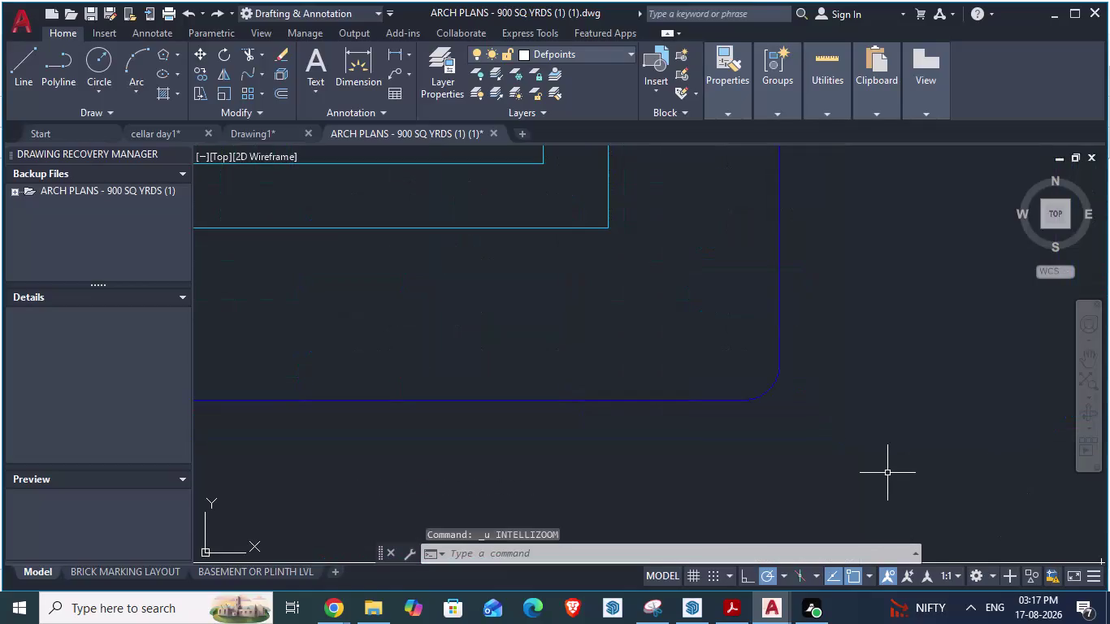
Undo the earlier fillet on the boundary corner.
key(ctrl+z)
scroll(up, 3)
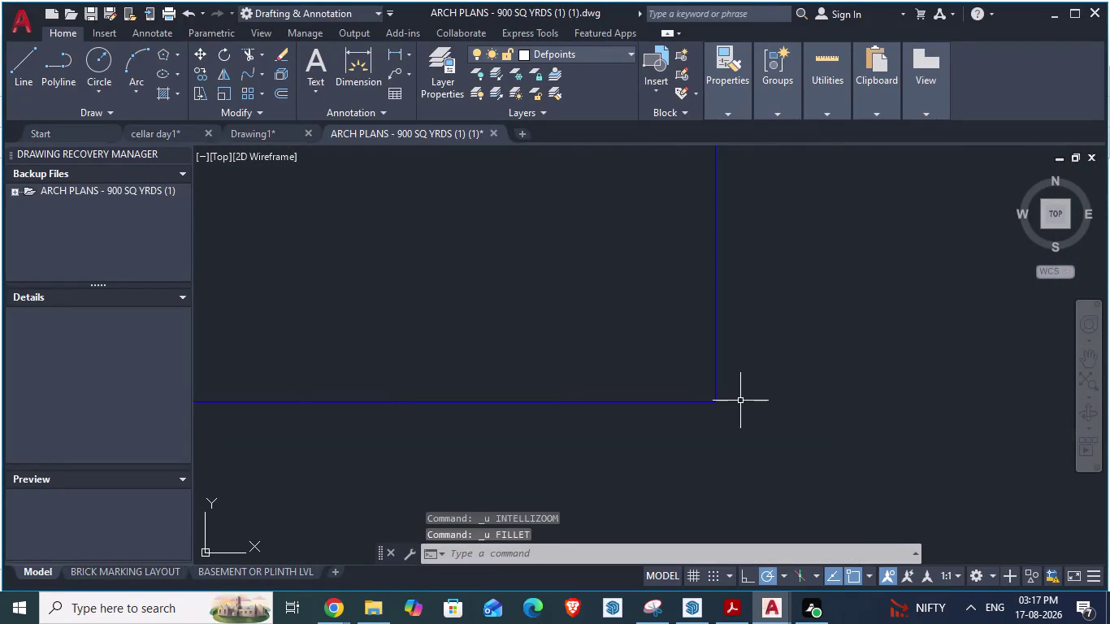
text(tr)
key(Return)
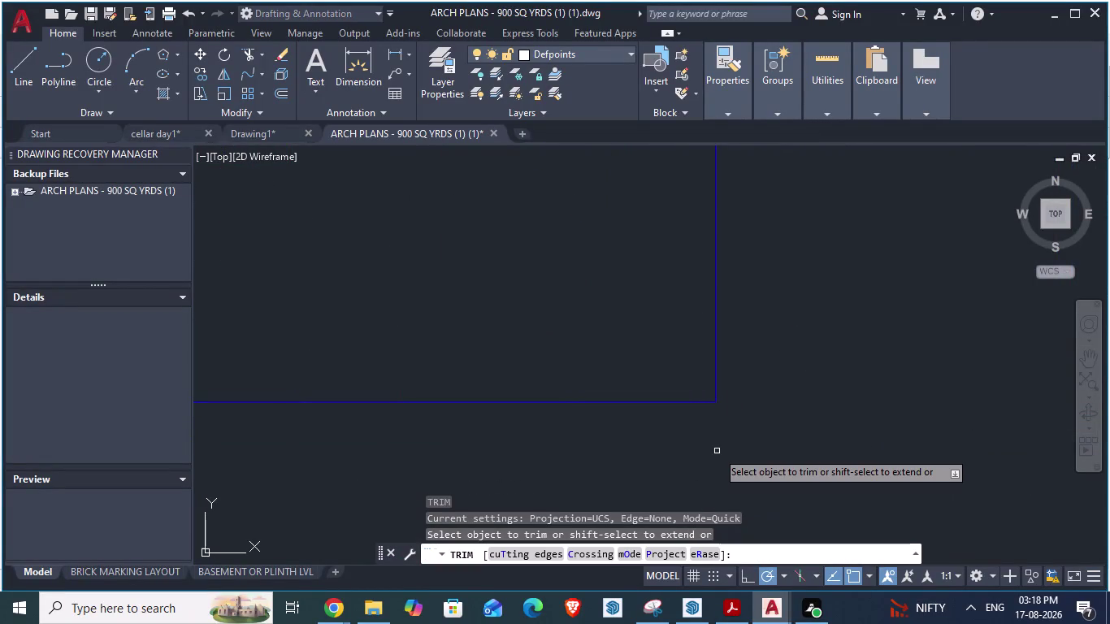
key(Escape)
Start FILLET with No trim mode and a 5" radius.
key(f)
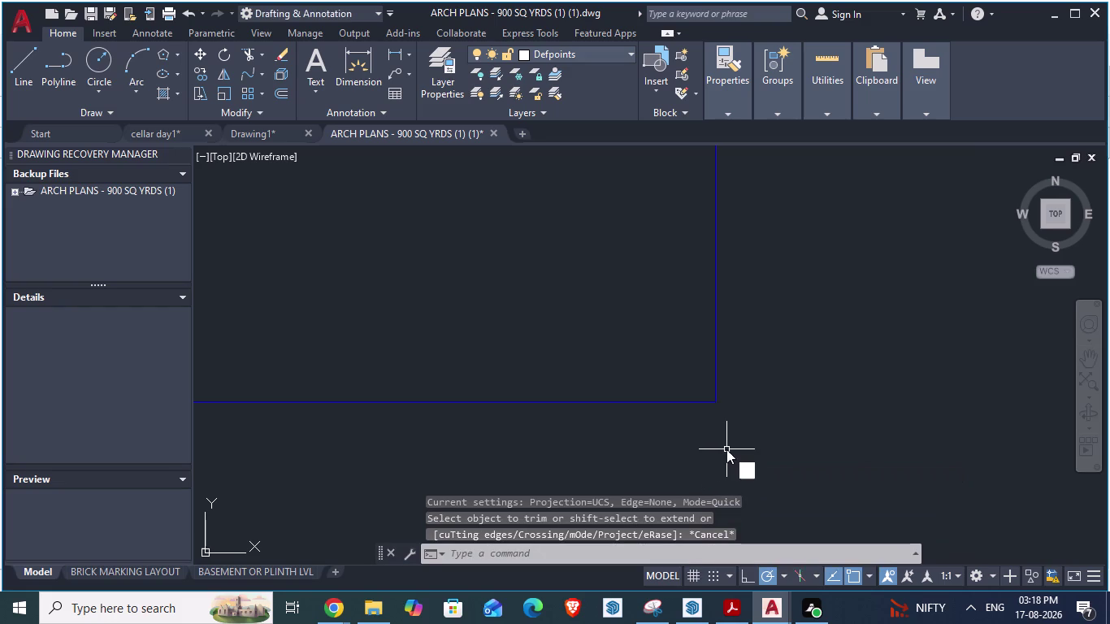
key(Return)
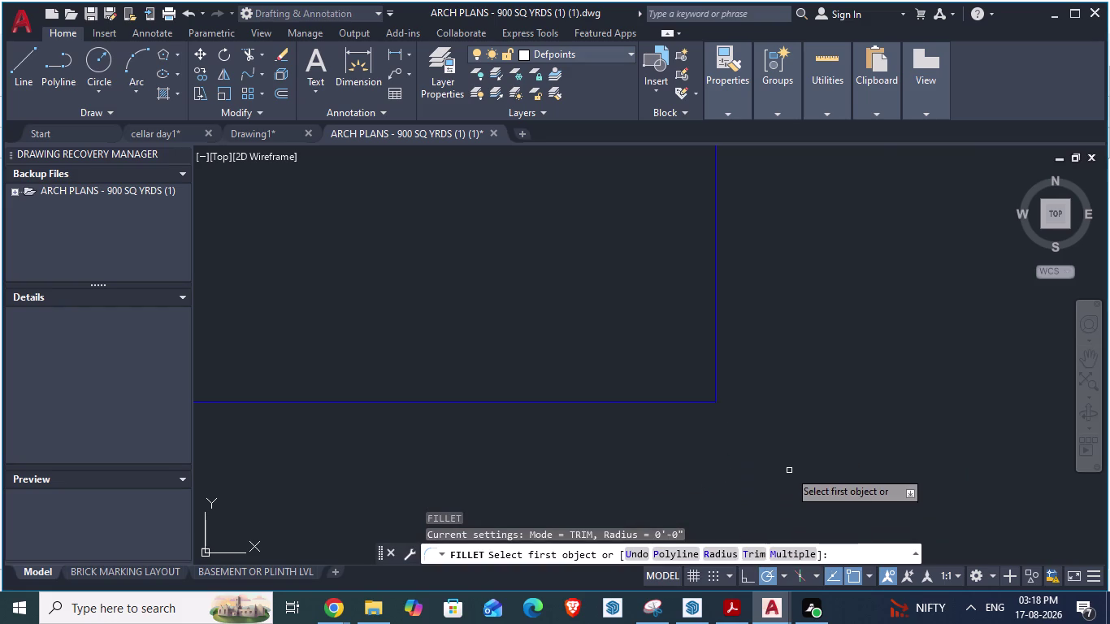
key(t)
key(Return)
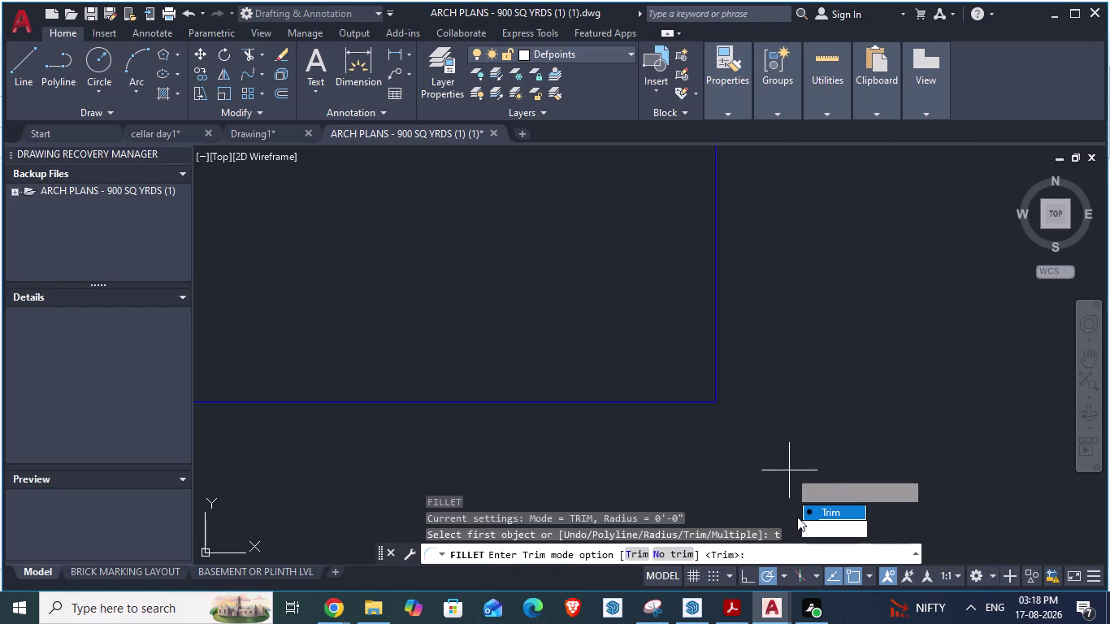
drag(820, 526, 789, 470)
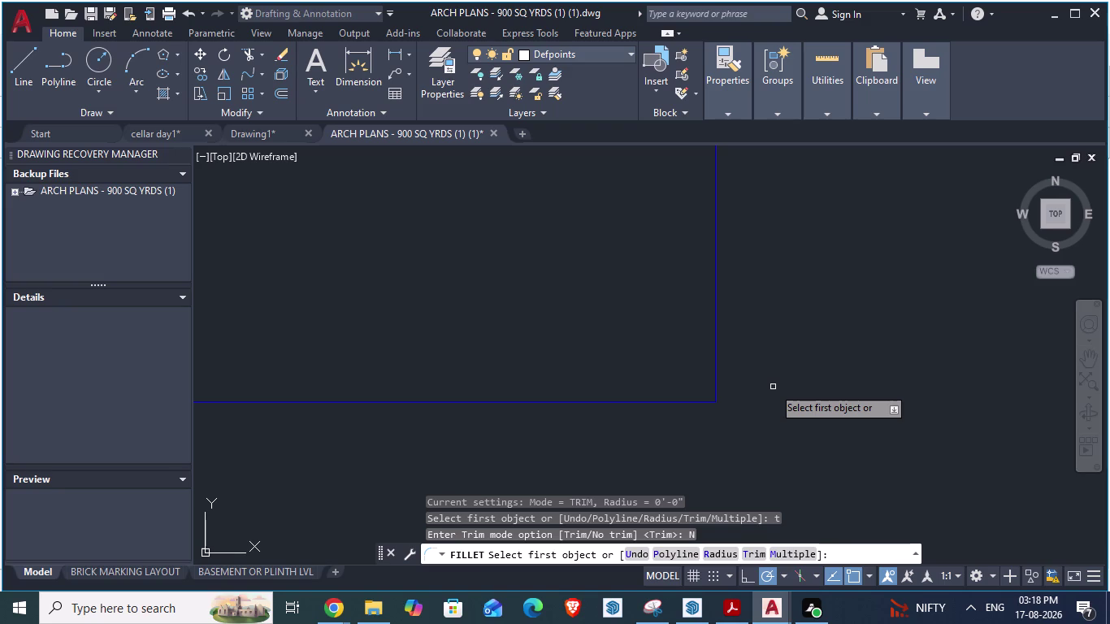
key(r)
key(Return)
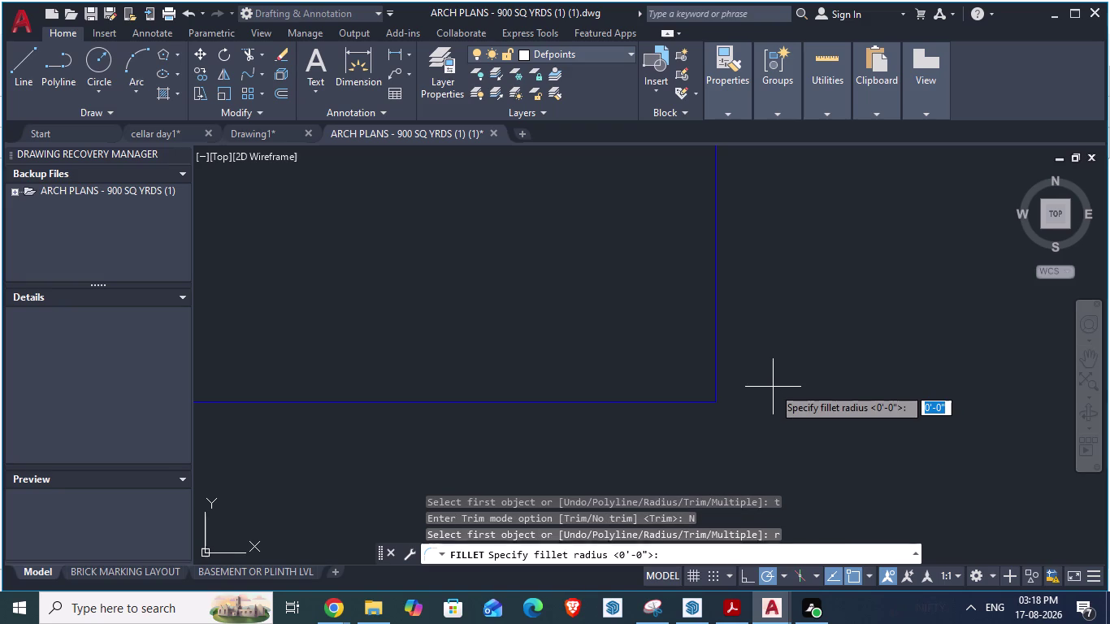
text(5")
key(Return)
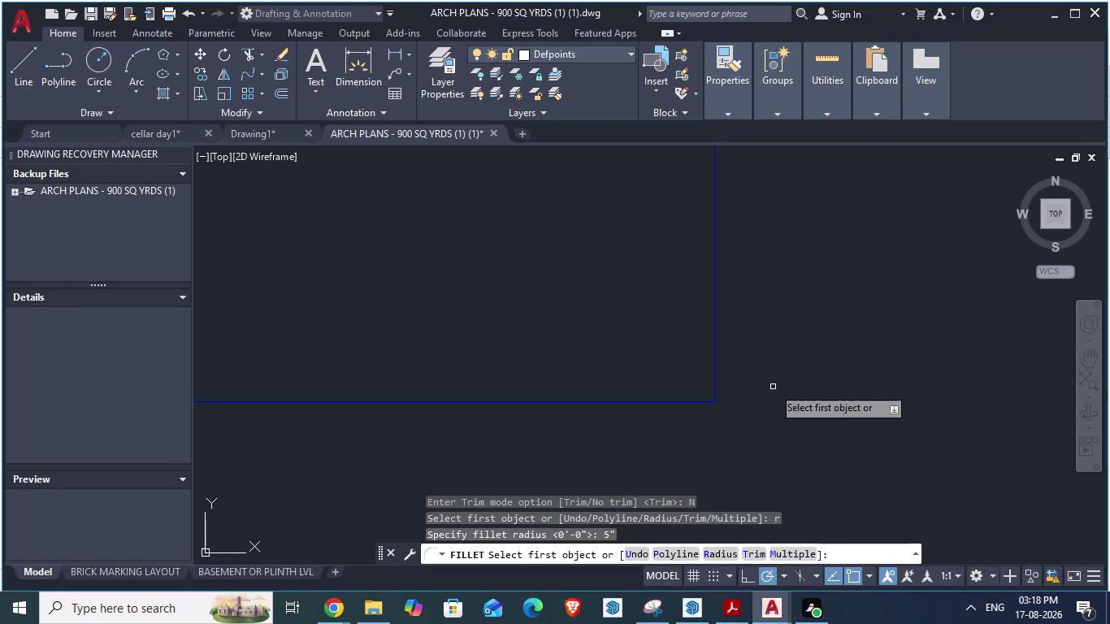
Fillet the corner between the vertical and bottom boundary edges.
click(717, 366)
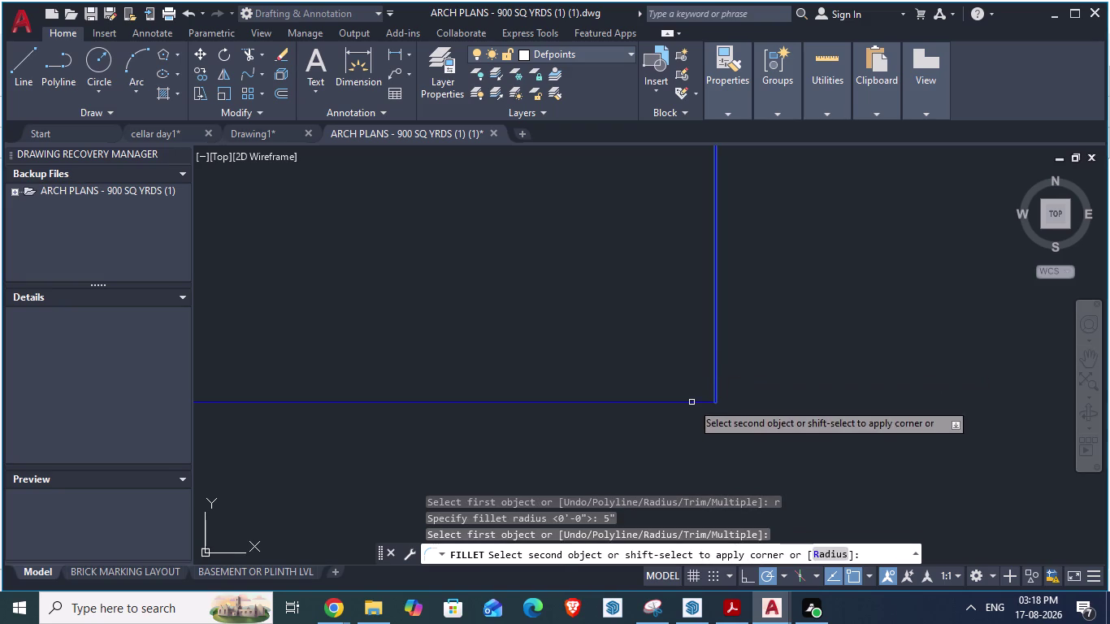
click(691, 401)
scroll(down, 3)
scroll(down, 3)
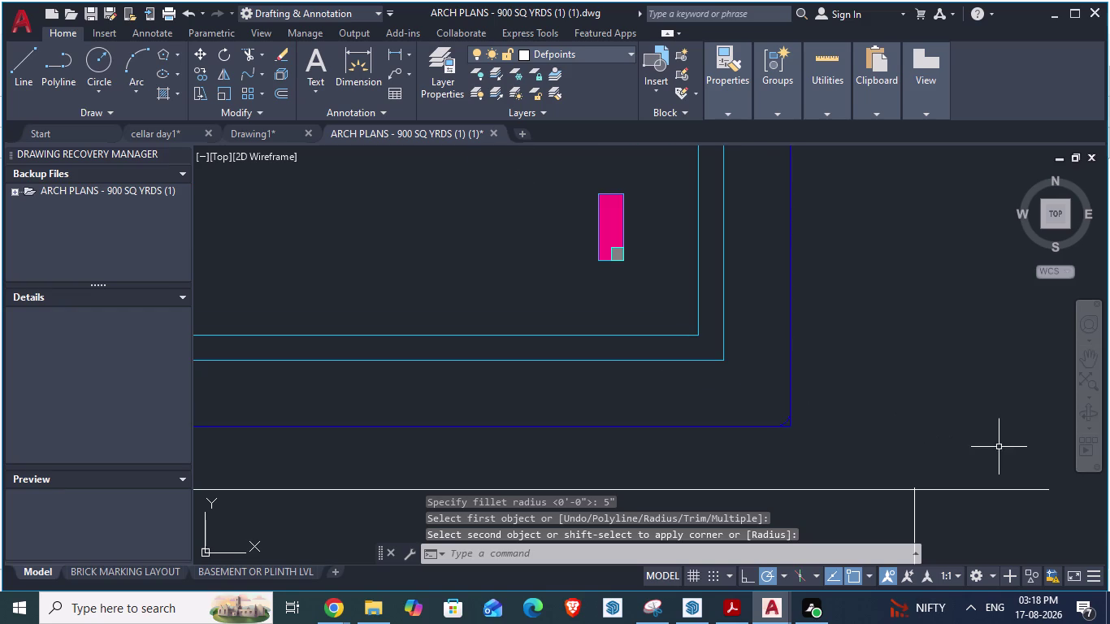
Zoom in and out to inspect the rounded boundary corner.
scroll(up, 3)
scroll(up, 3)
scroll(down, 3)
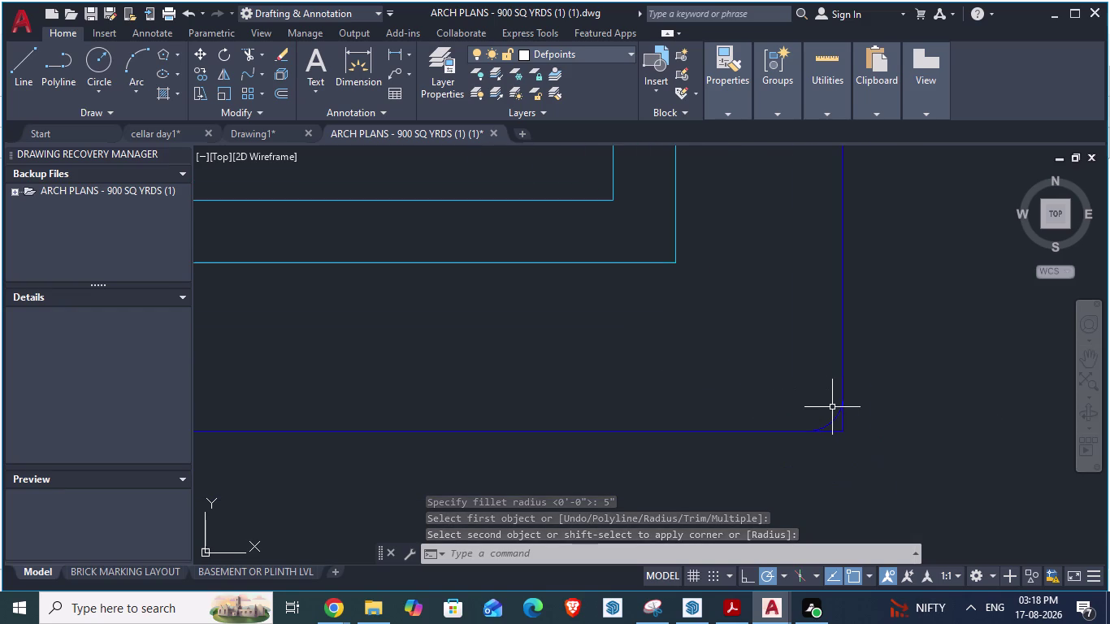
scroll(down, 3)
scroll(up, 3)
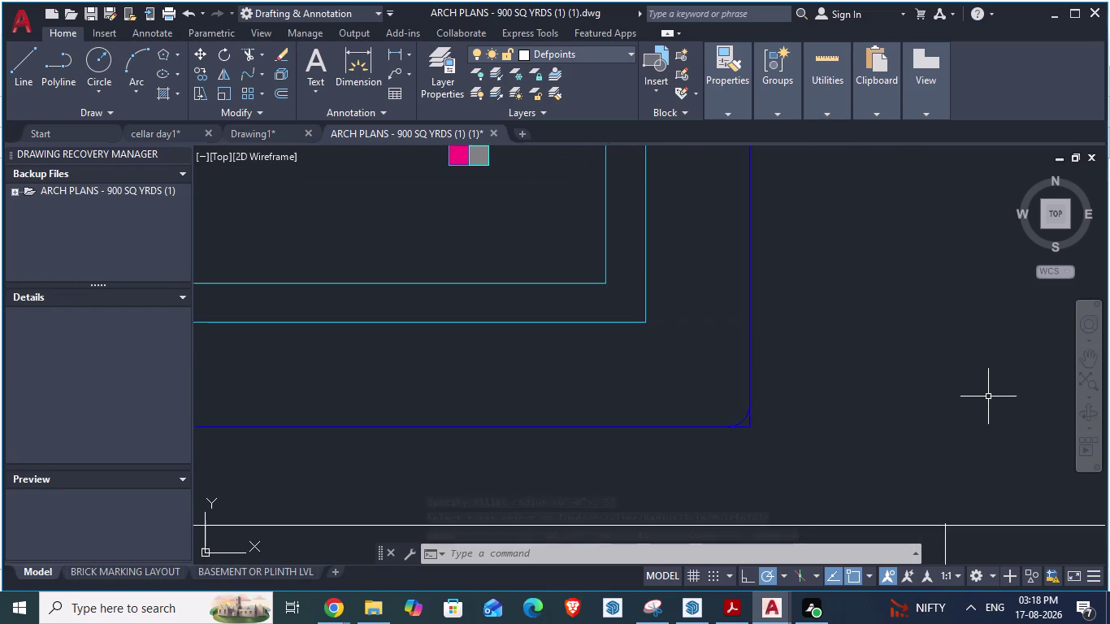
scroll(up, 3)
scroll(down, 3)
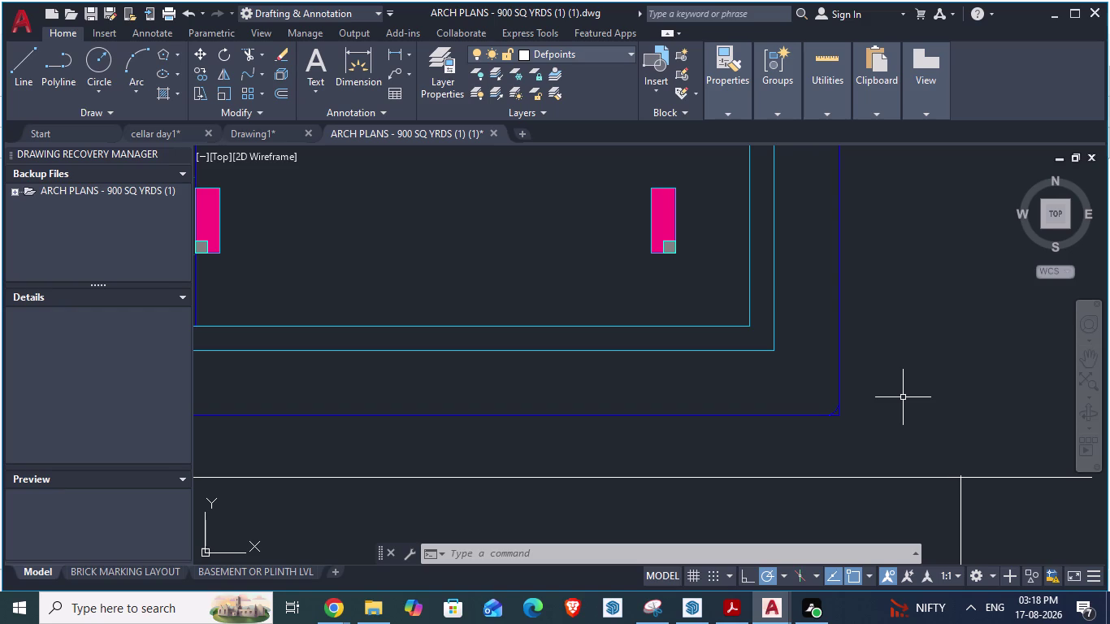
Start the CHAMFER command by typing CHA.
text(c)
text(ha)
key(Return)
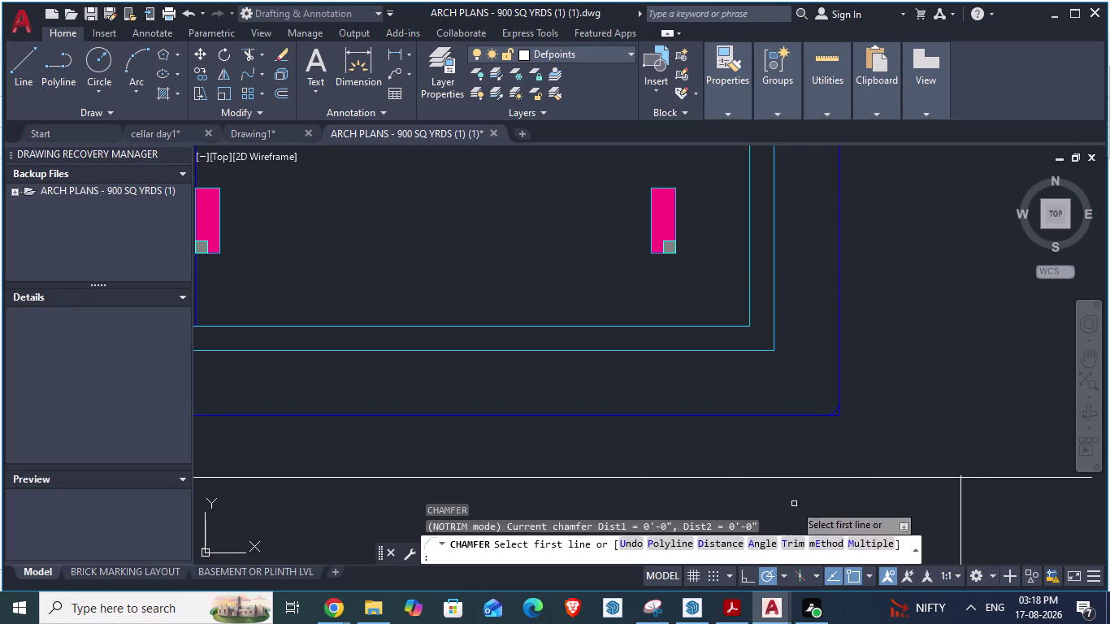
scroll(down, 3)
scroll(down, 3)
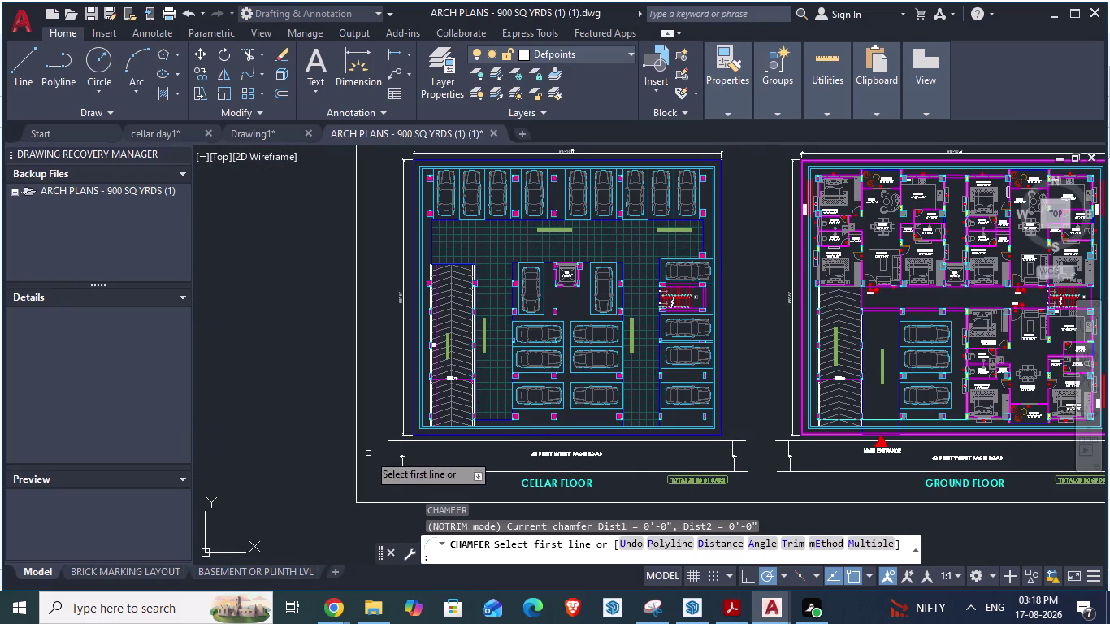
scroll(up, 3)
scroll(up, 3)
scroll(up, 3)
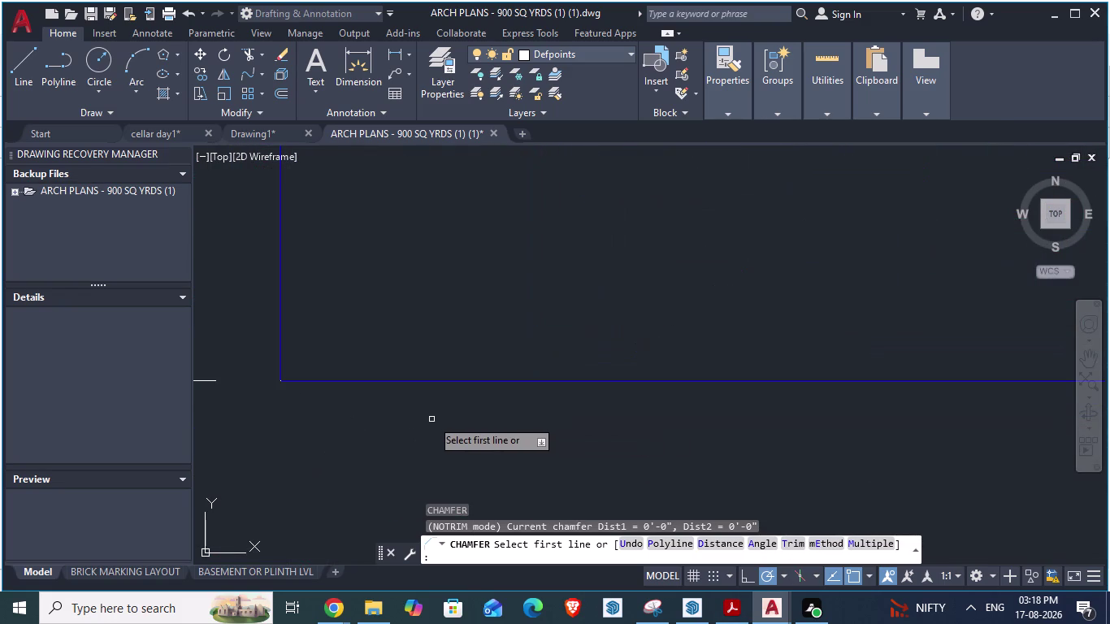
scroll(up, 3)
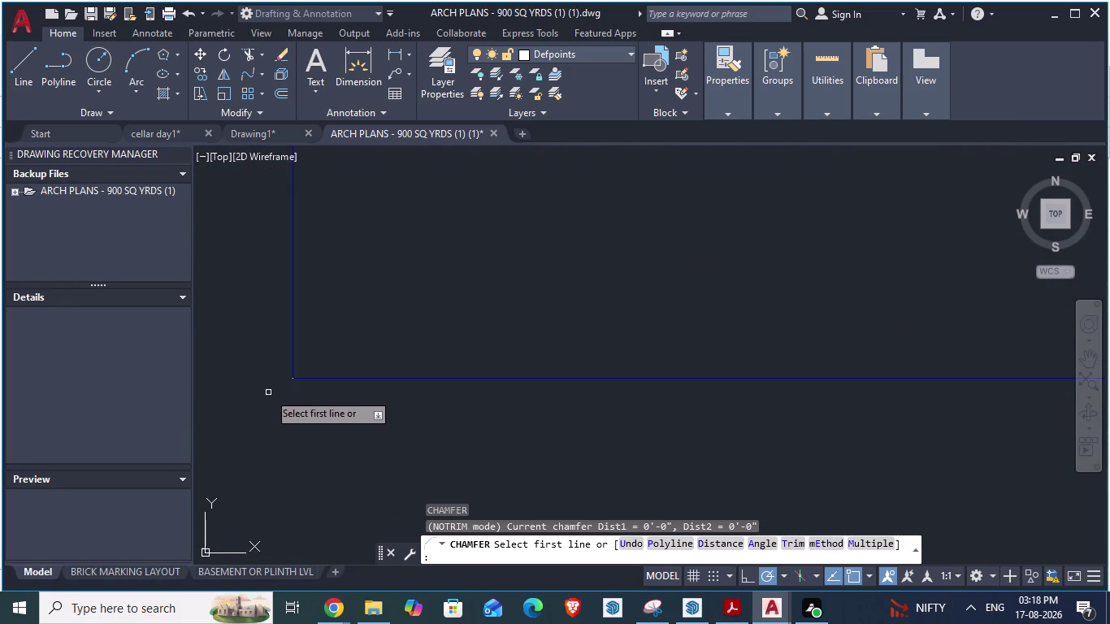
key(space)
key(Escape)
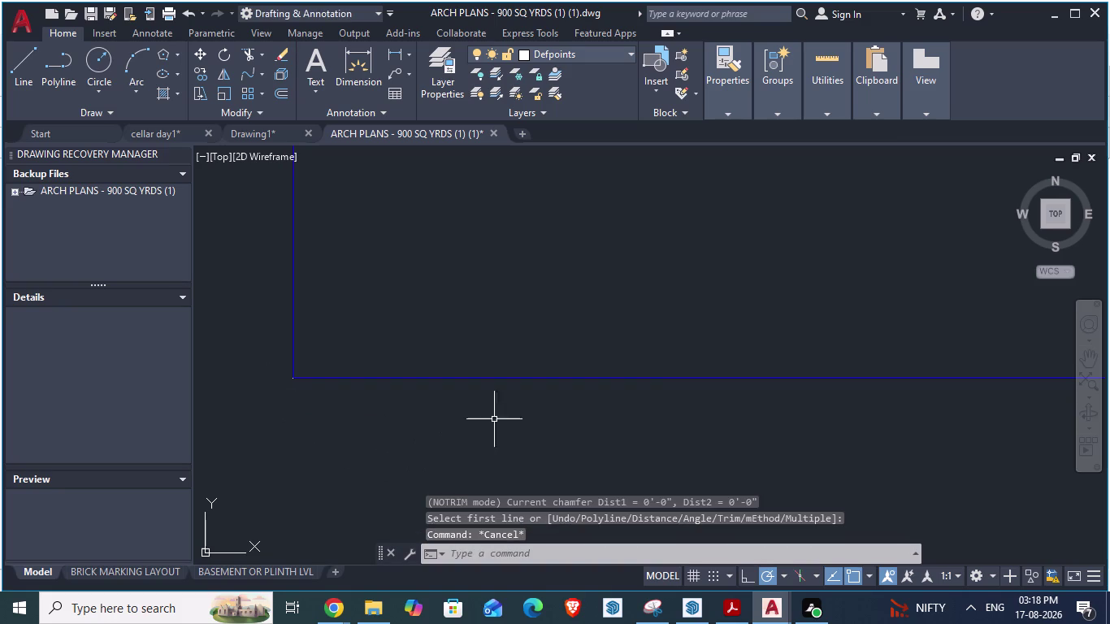
scroll(down, 3)
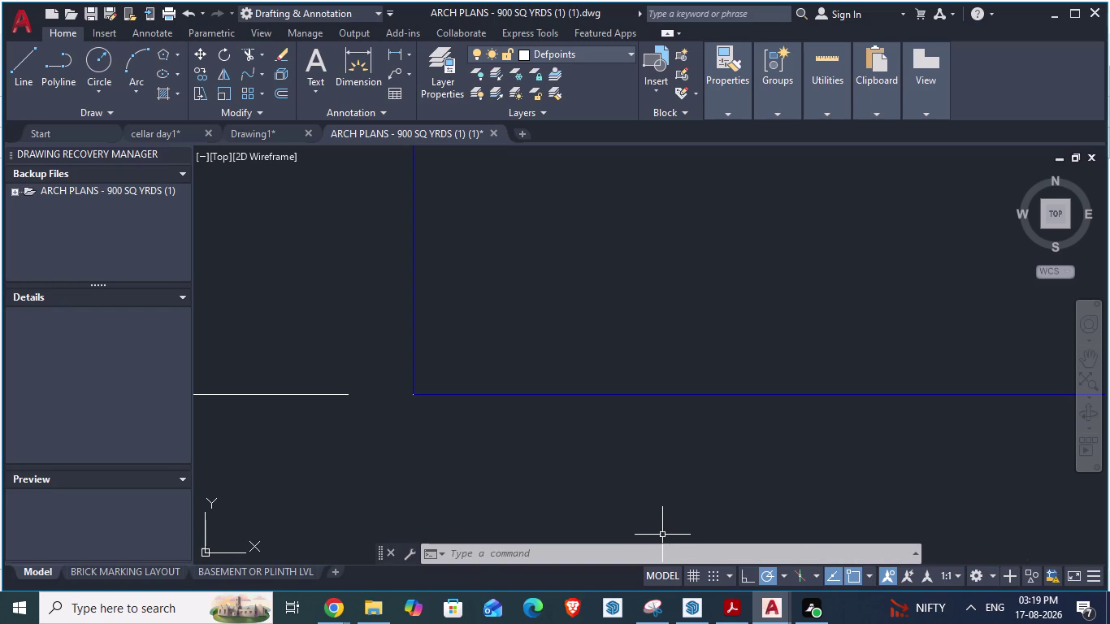
text(ch)
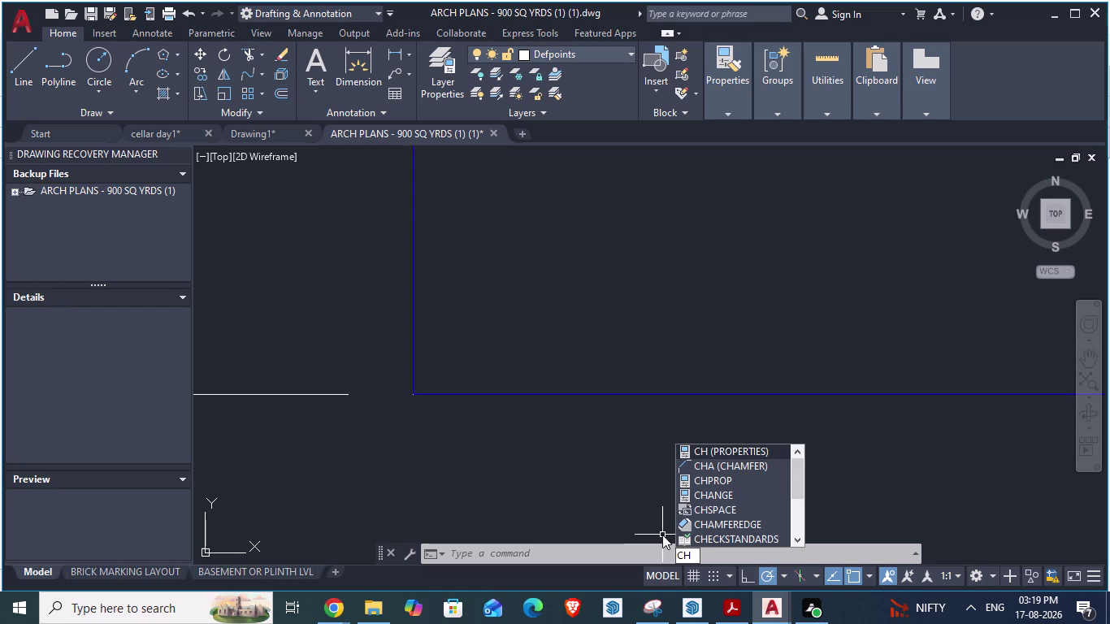
Clear the mistyped command and start CHAMFER with CHA.
key(a)
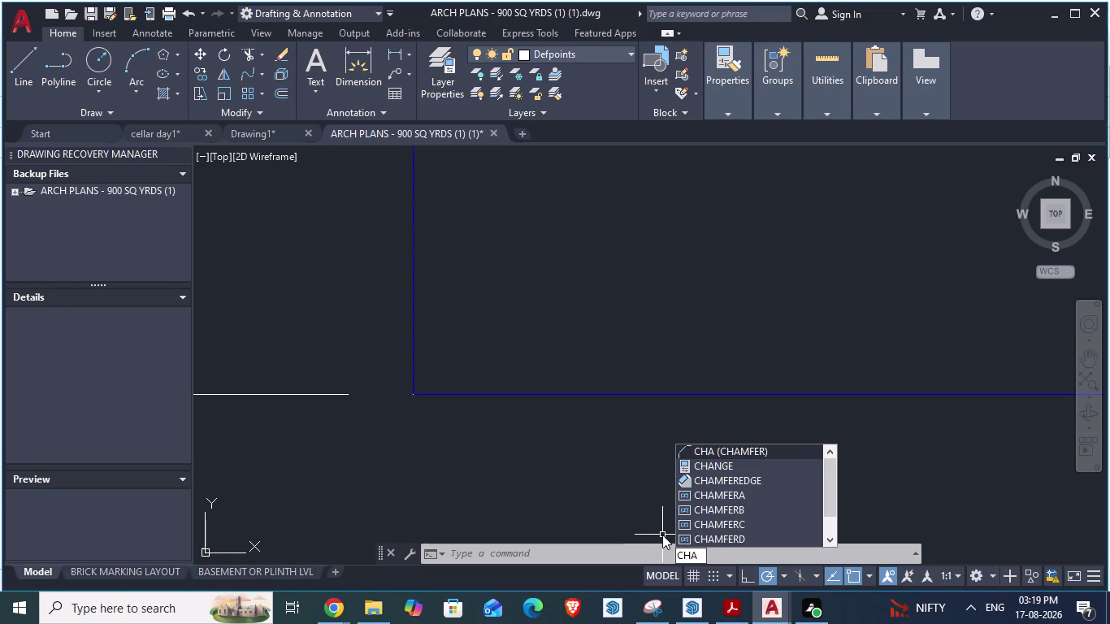
key(comma)
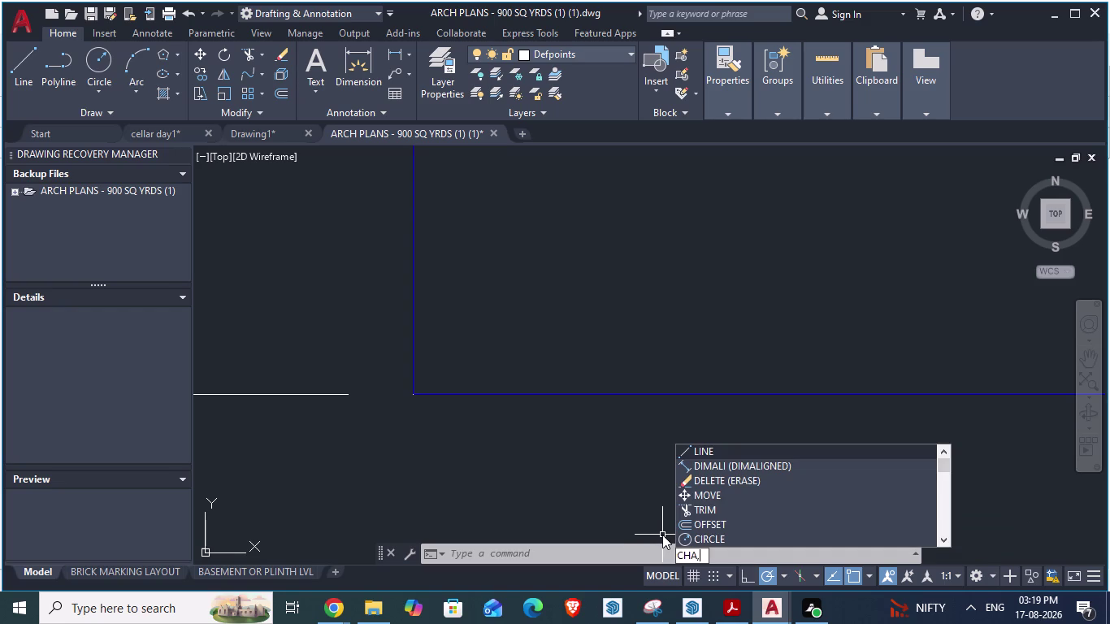
key(BackSpace)
key(BackSpace)
key(BackSpace)
key(BackSpace)
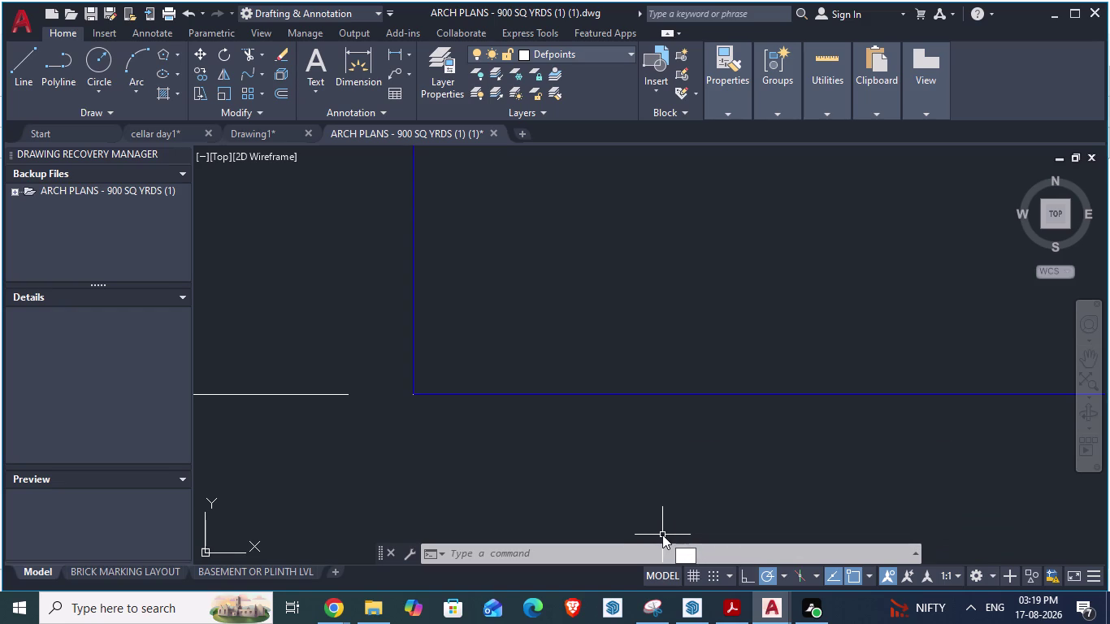
text(cha)
key(Return)
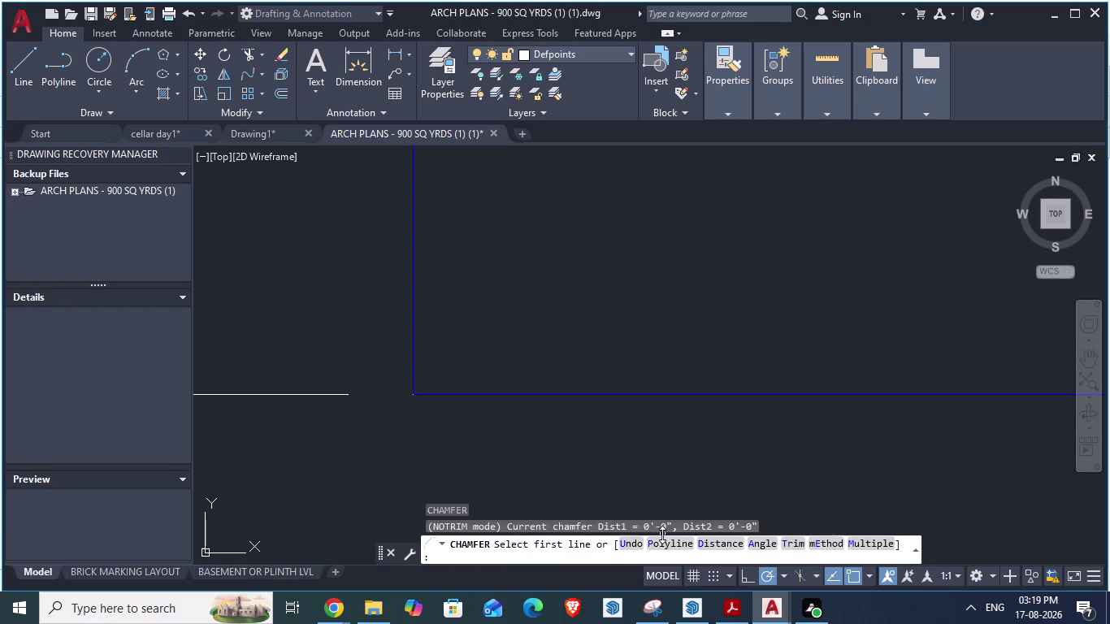
Set a 5" first chamfer distance, pick the second distance, then cancel.
key(d)
key(Return)
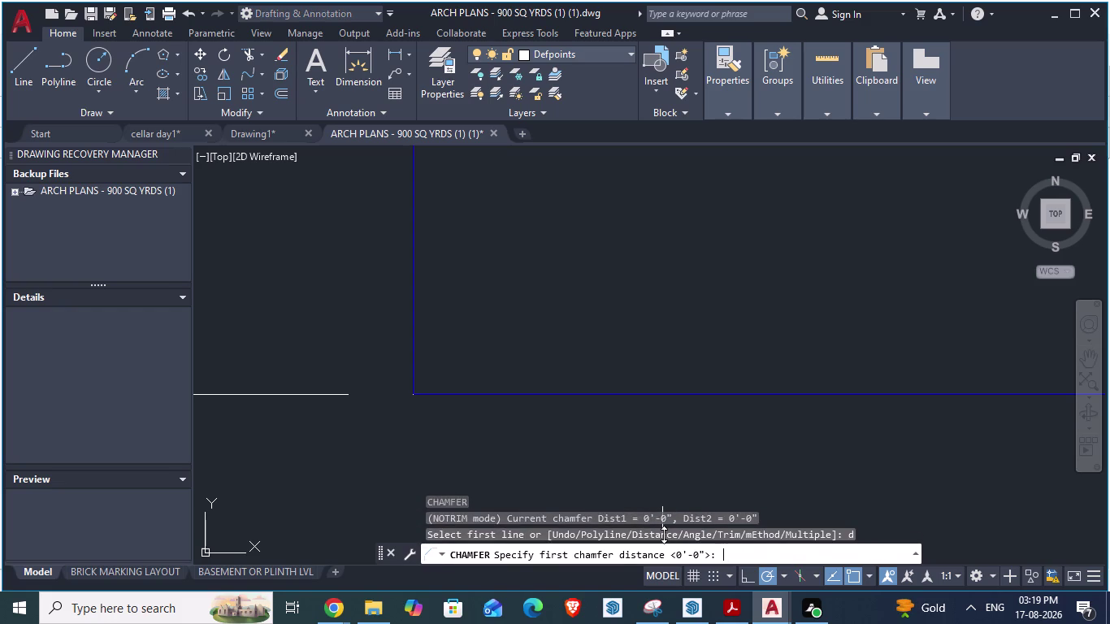
text(5")
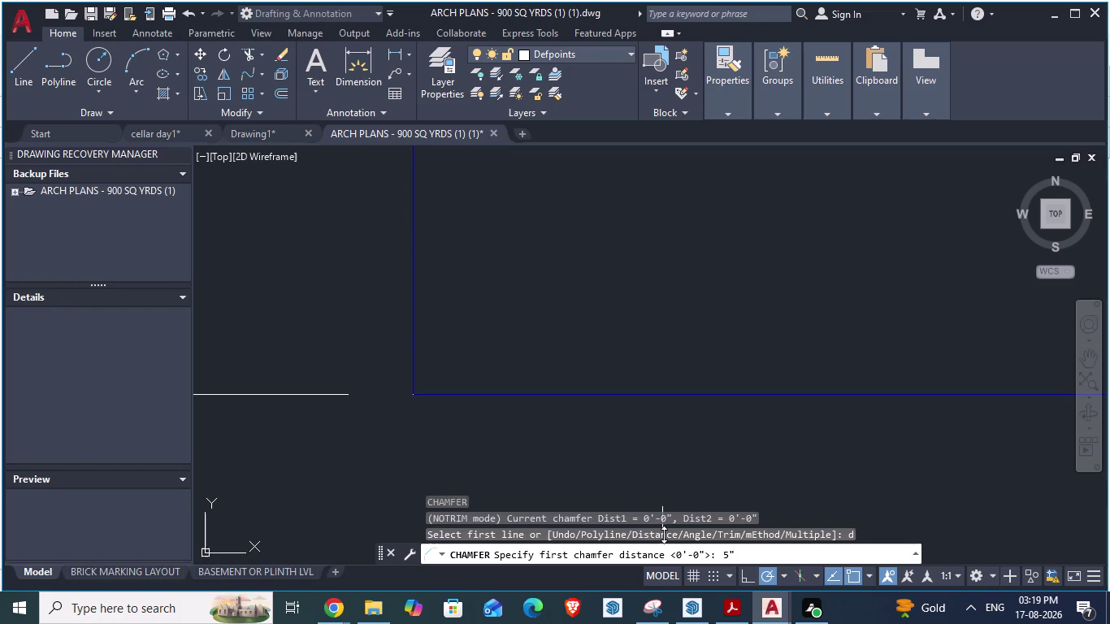
key(Return)
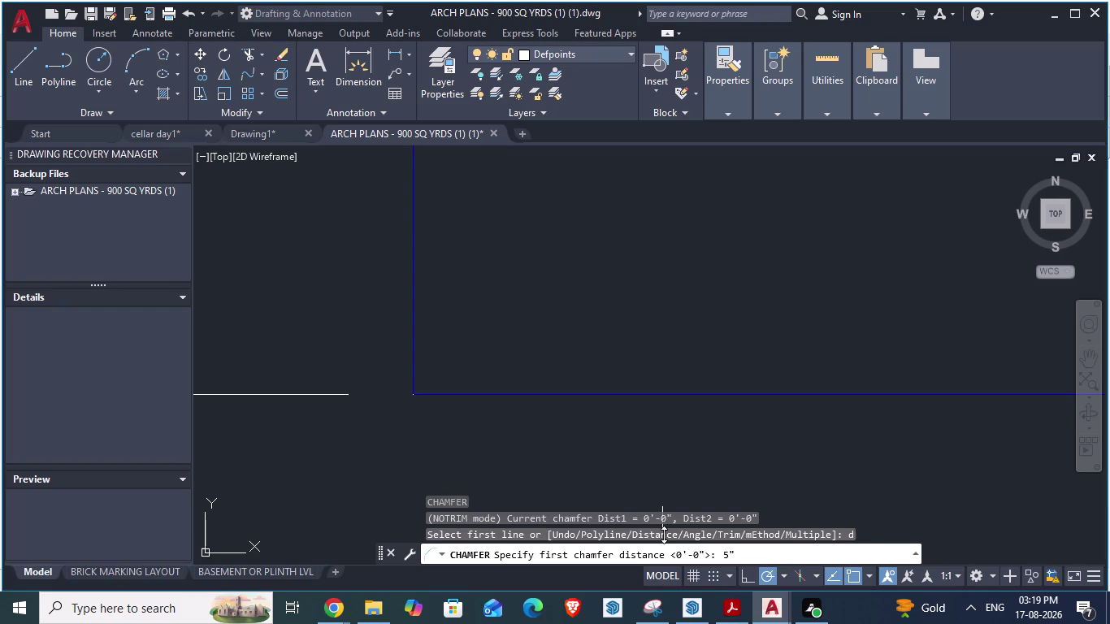
click(411, 343)
click(463, 395)
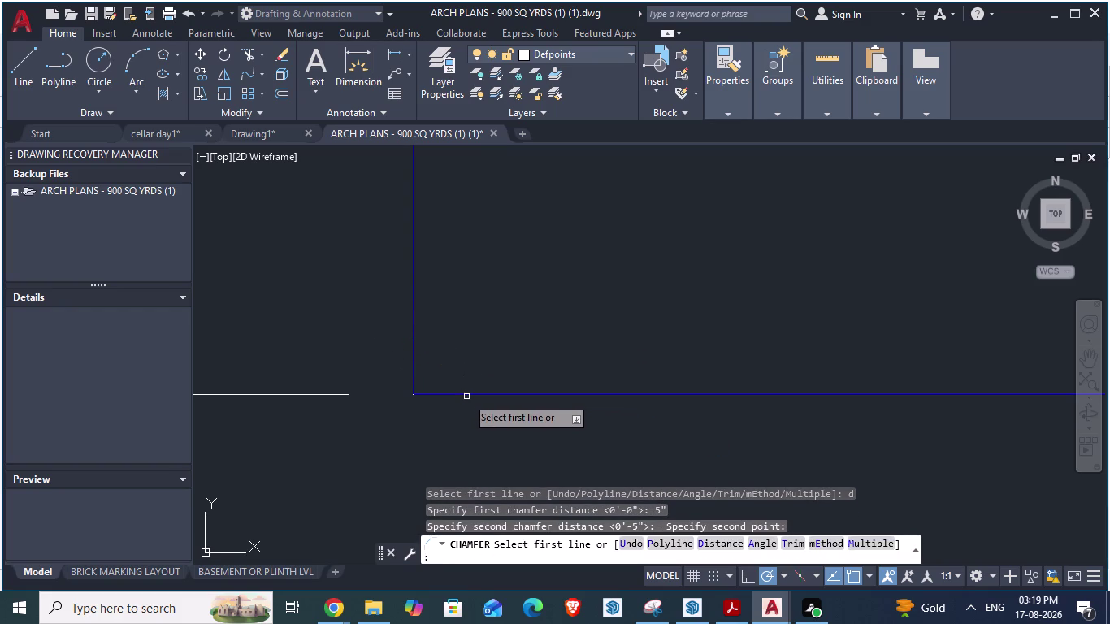
key(Escape)
scroll(down, 3)
scroll(up, 3)
scroll(up, 3)
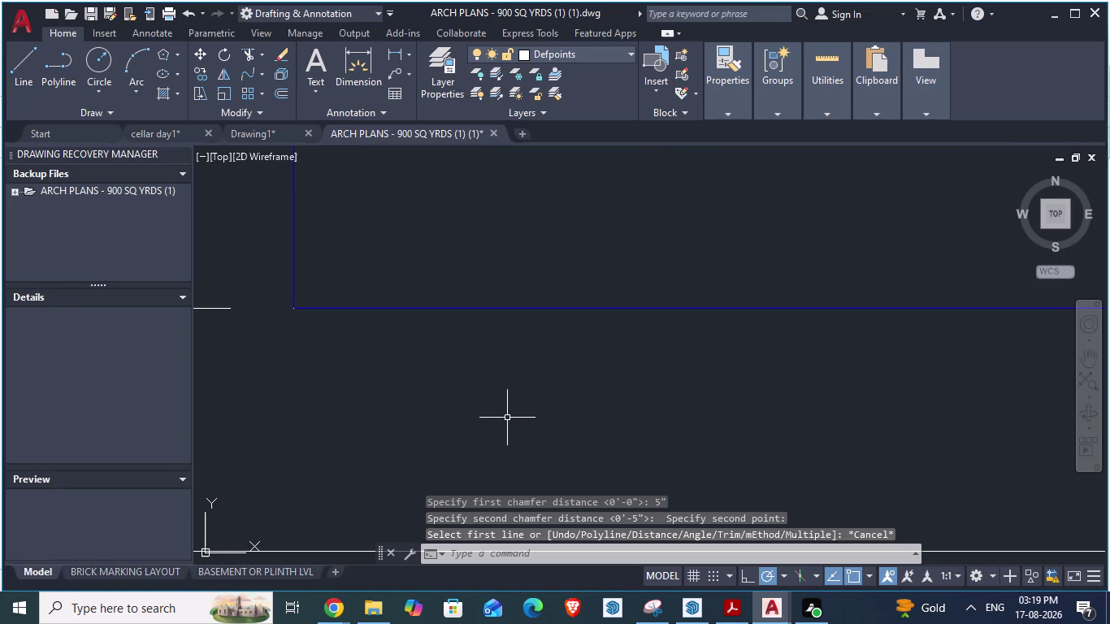
Run CHAMFER with a 5" first distance and a picked second distance.
text(cha)
key(Return)
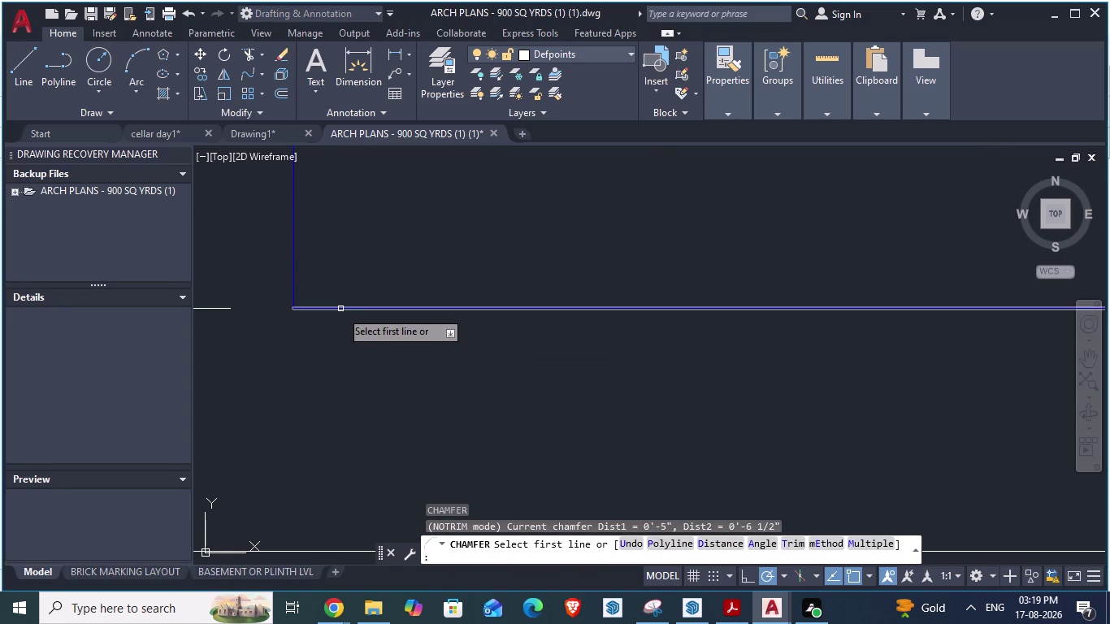
key(d)
key(Return)
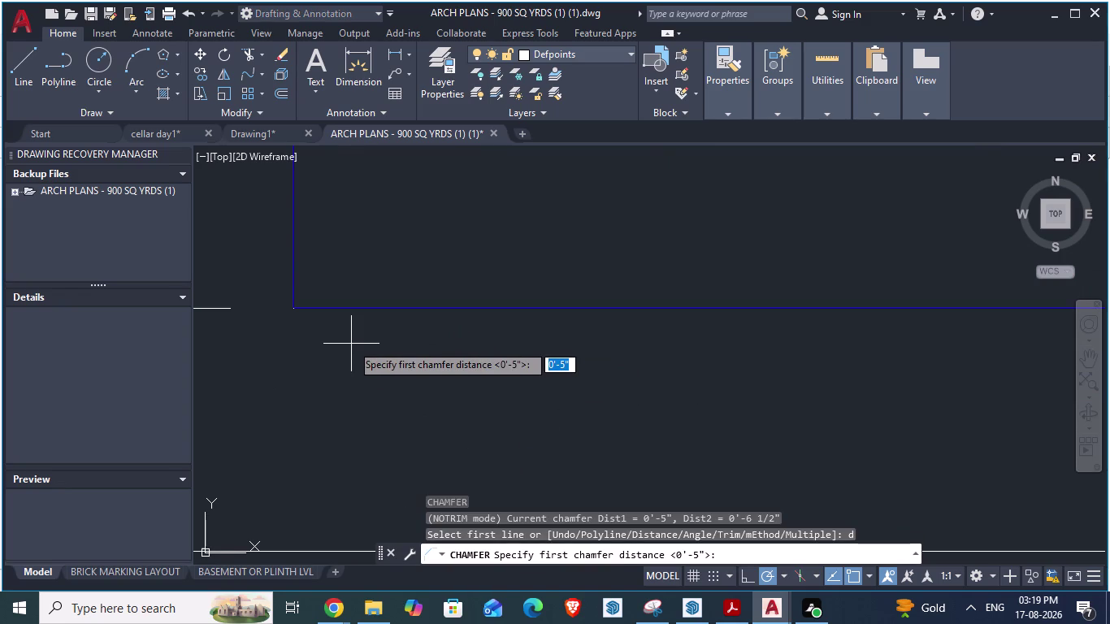
text(5")
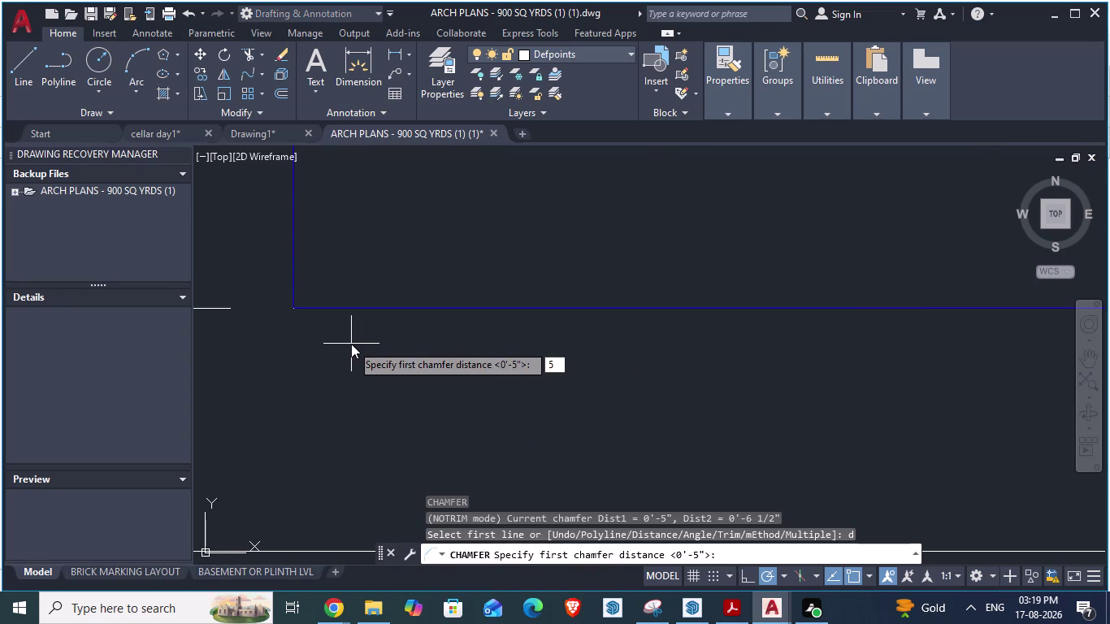
key(Return)
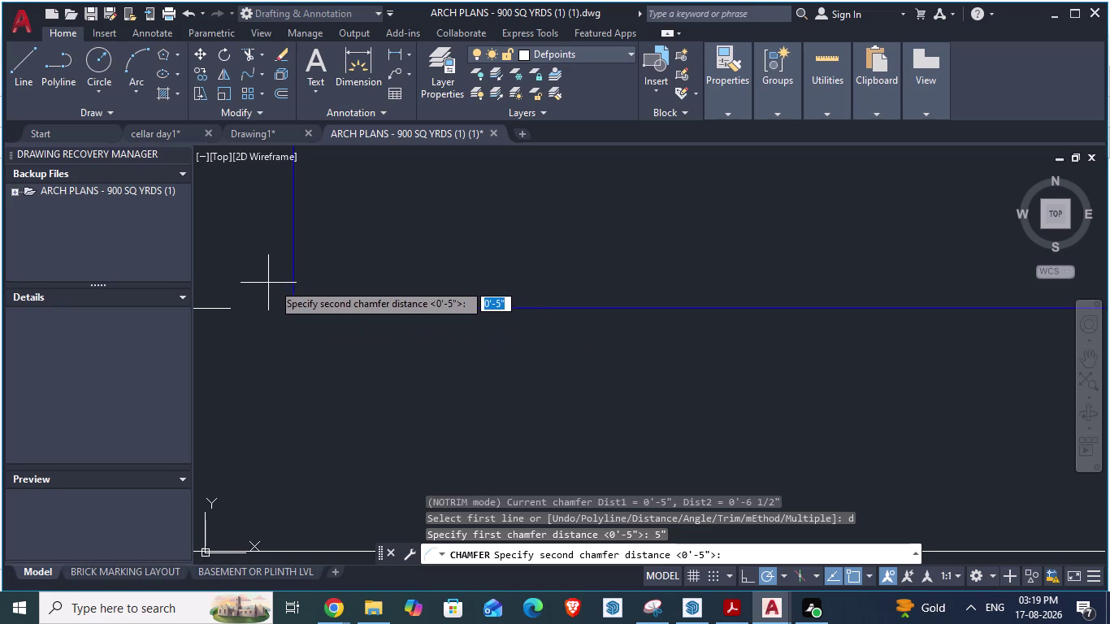
click(297, 274)
click(323, 311)
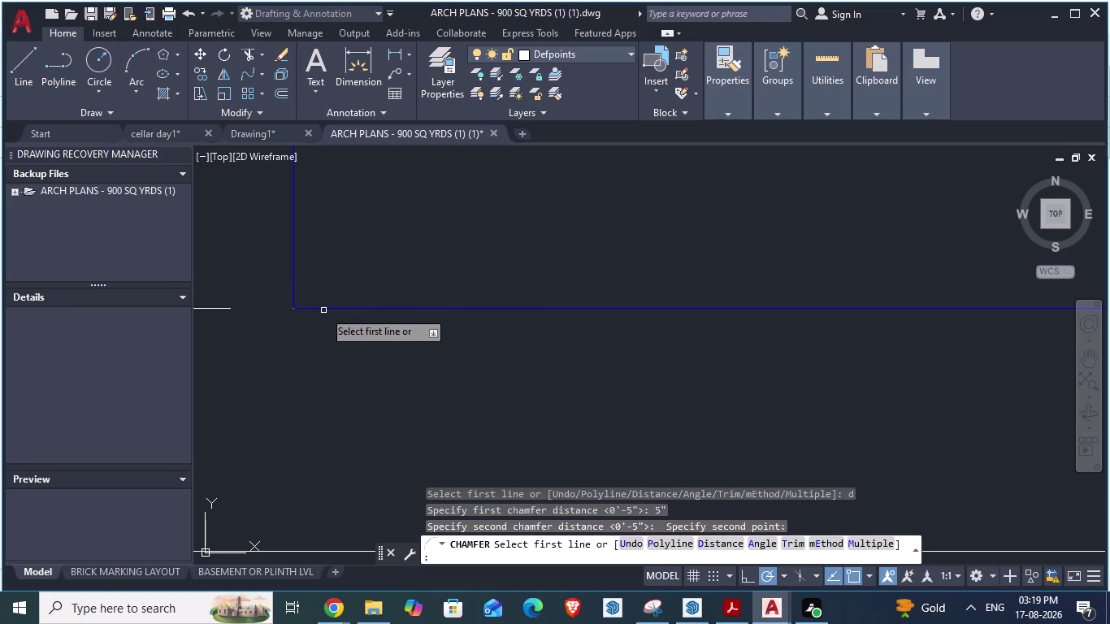
Chamfer the corner between the horizontal and vertical blue boundary lines.
click(323, 311)
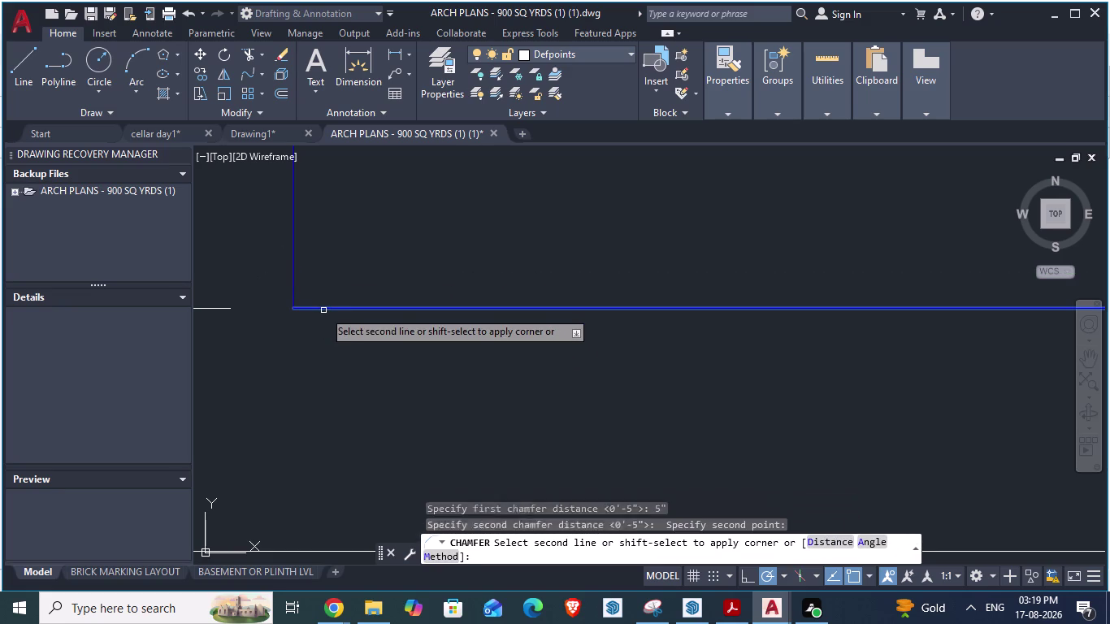
click(293, 272)
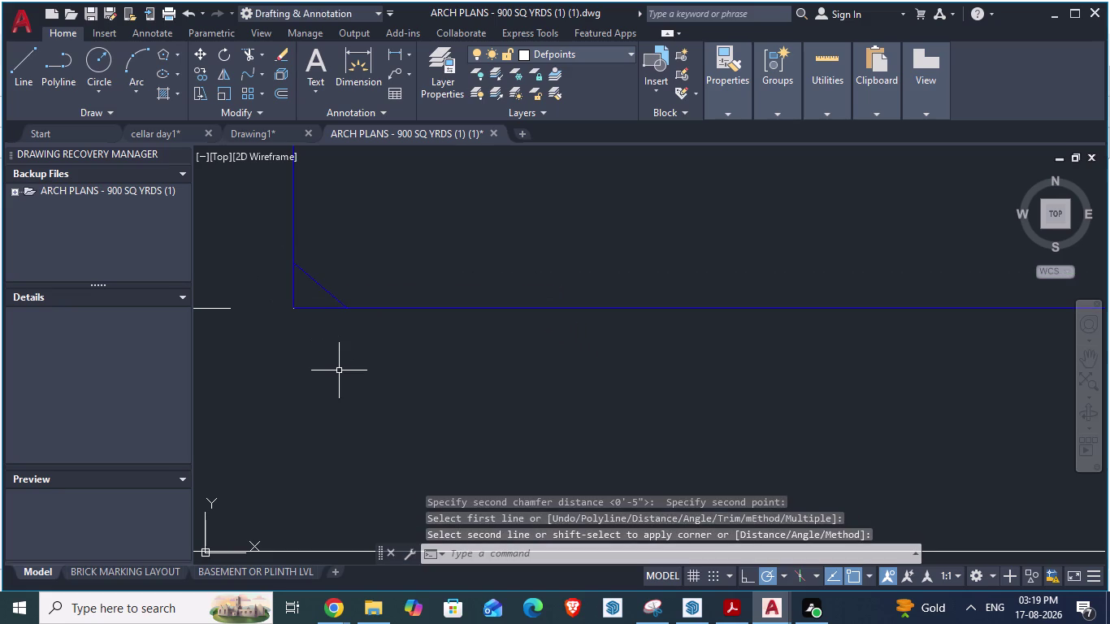
scroll(up, 3)
scroll(down, 3)
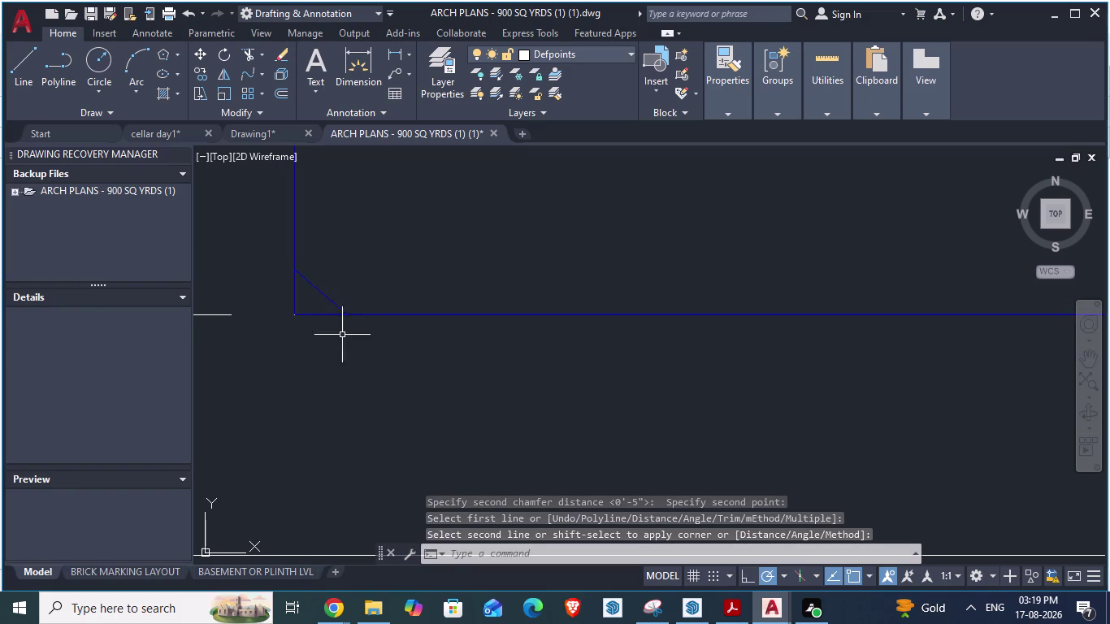